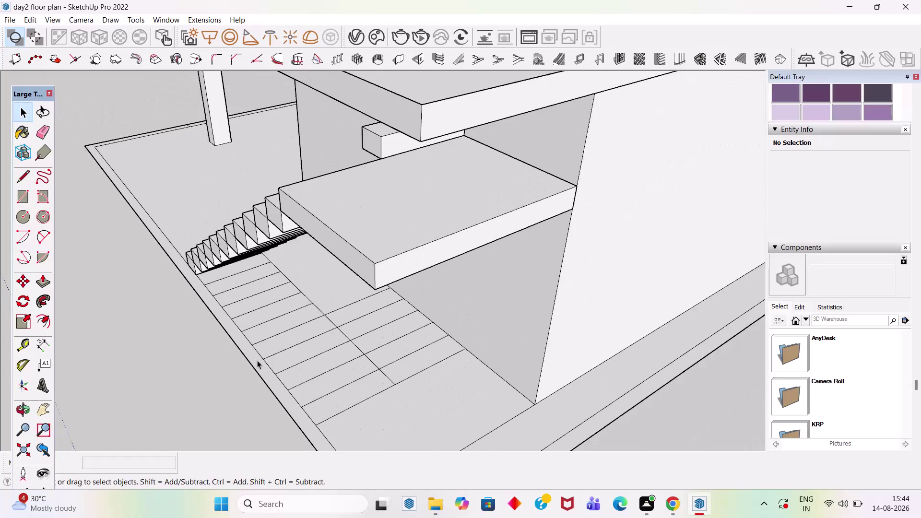
Orbit and zoom in to view the staircase closely from another angle.
scroll(down, 3)
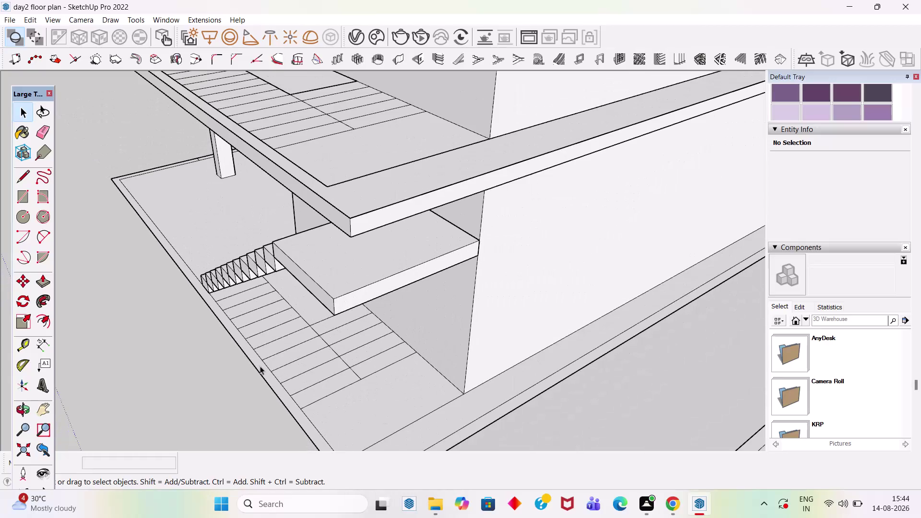
scroll(down, 3)
scroll(down, 3)
scroll(up, 3)
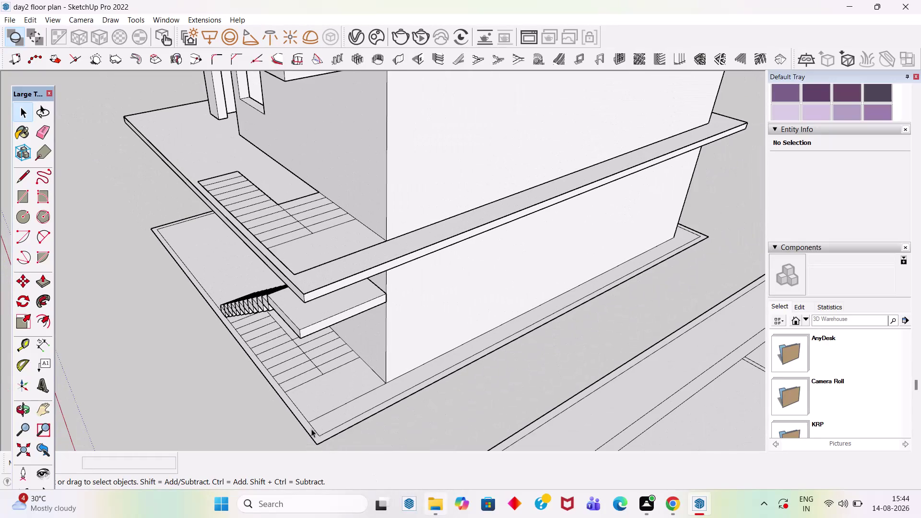
scroll(up, 3)
middle_drag(257, 327, 223, 291)
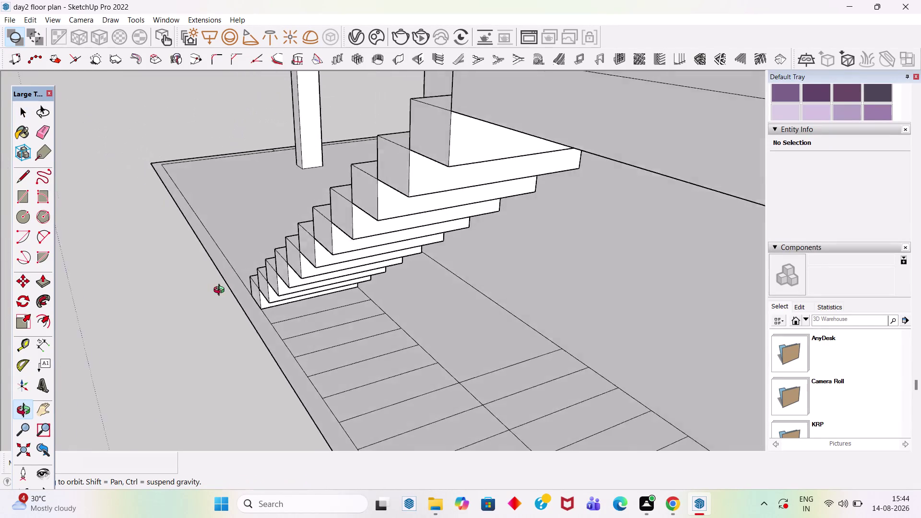
middle_drag(223, 291, 221, 279)
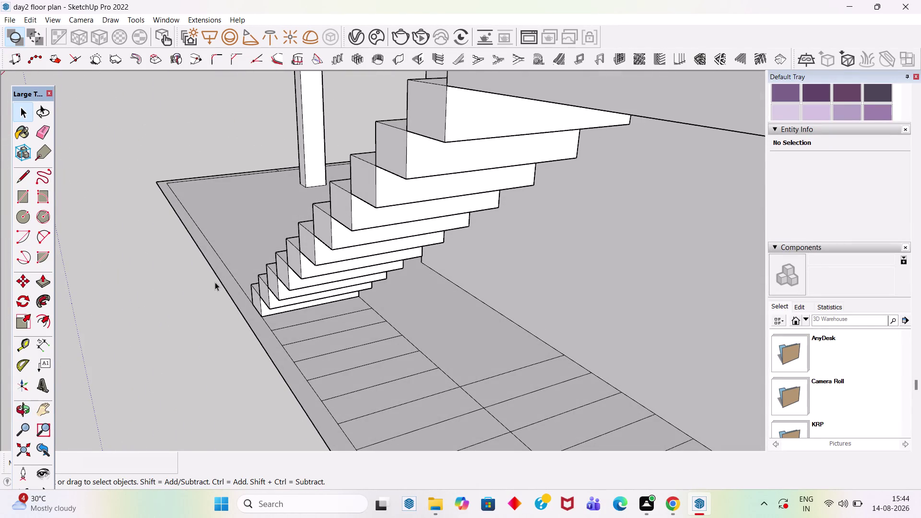
scroll(down, 3)
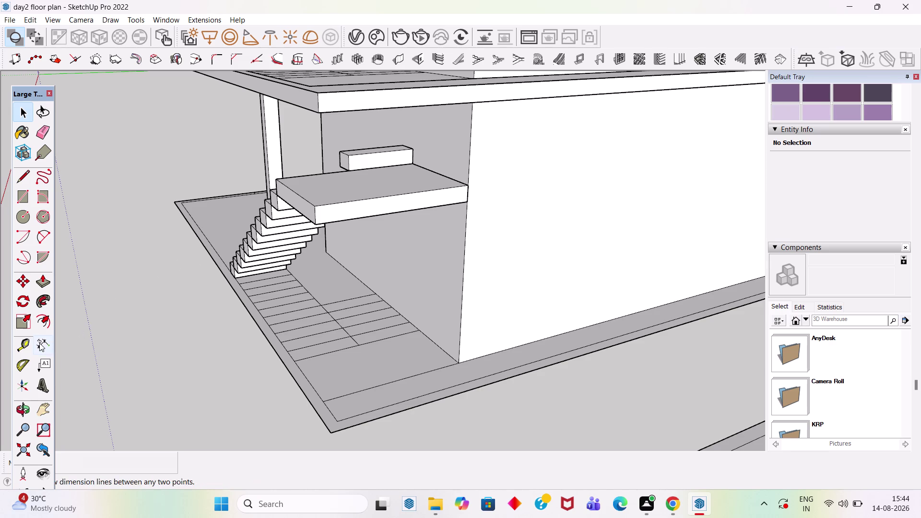
Measure the floor tile spacings (2'9" and 2'10") without placing dimensions.
click(39, 343)
scroll(up, 3)
scroll(up, 3)
click(271, 357)
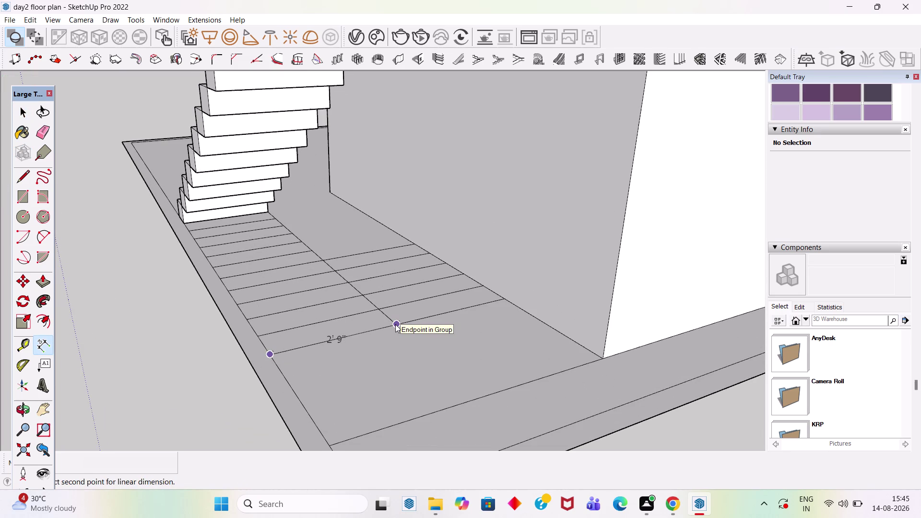
click(395, 324)
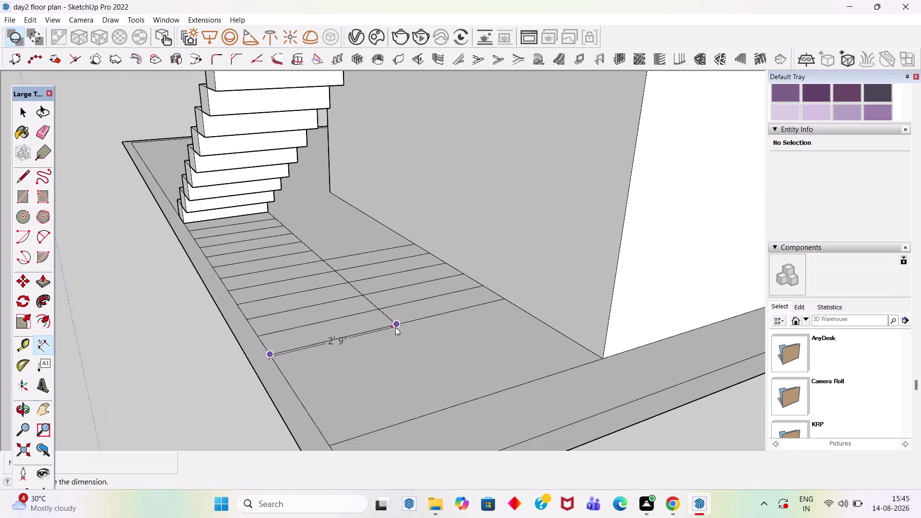
key(Escape)
click(397, 324)
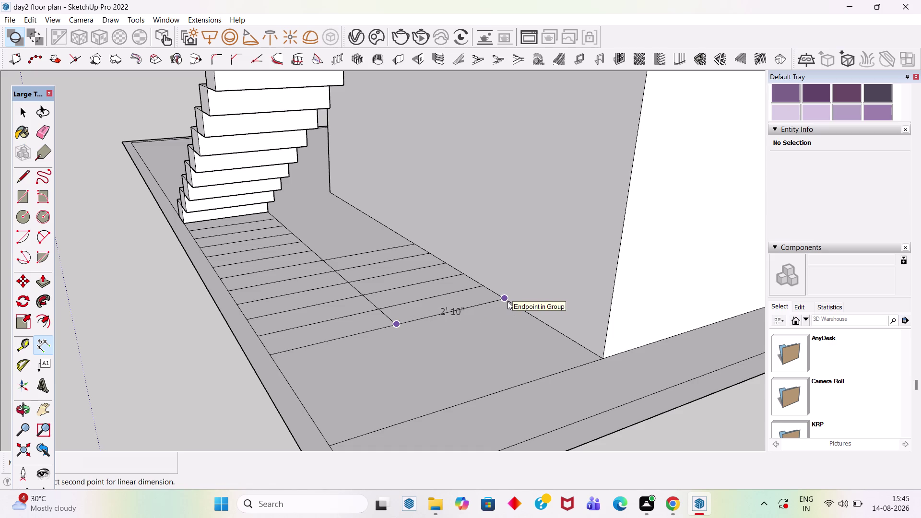
key(space)
Orbit to the landing slab and delete the small block on it.
scroll(down, 3)
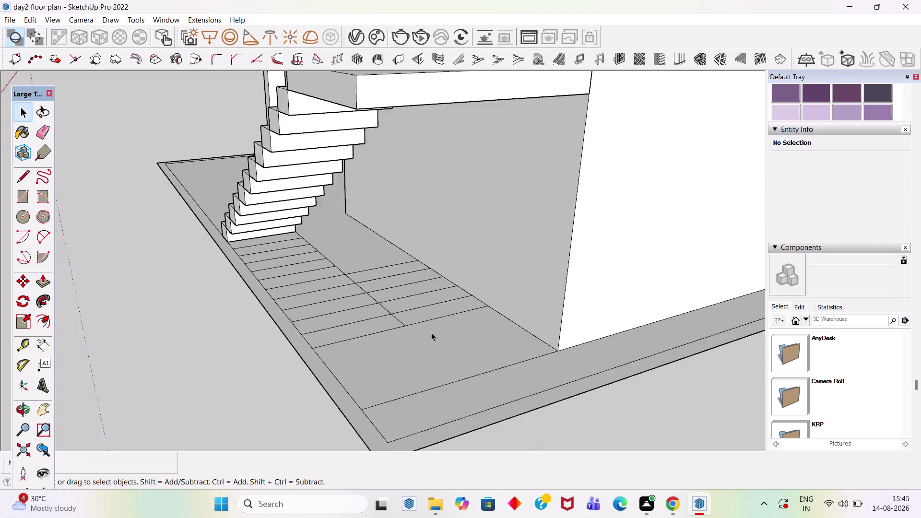
scroll(down, 3)
scroll(down, 3)
middle_drag(397, 323, 437, 356)
scroll(up, 3)
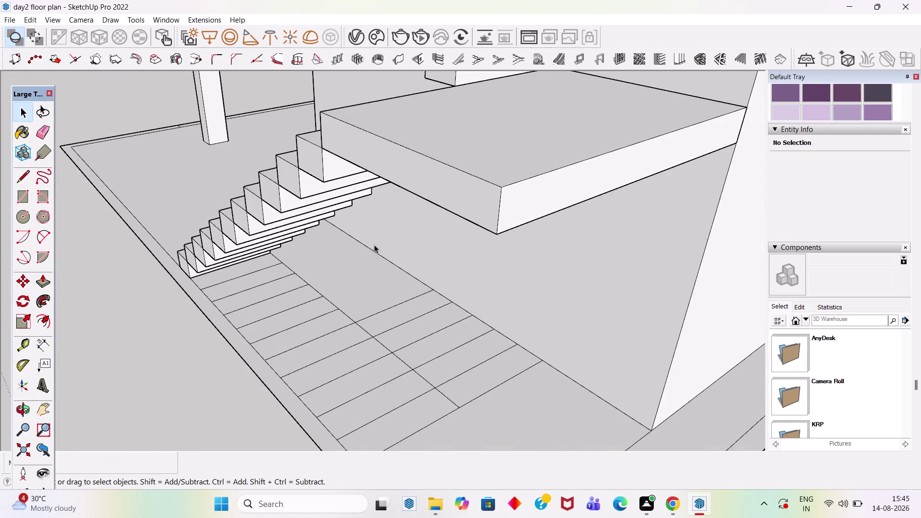
scroll(down, 3)
scroll(down, 3)
middle_drag(439, 270, 439, 314)
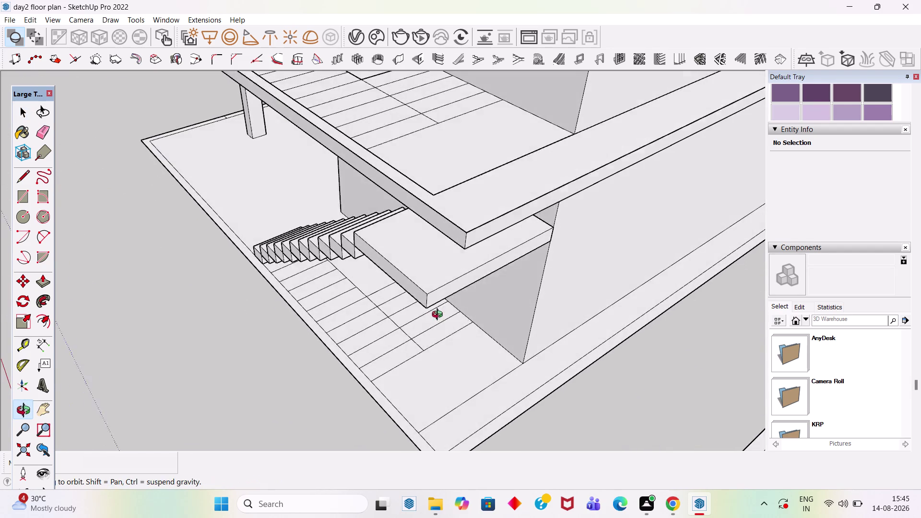
middle_drag(438, 314, 438, 219)
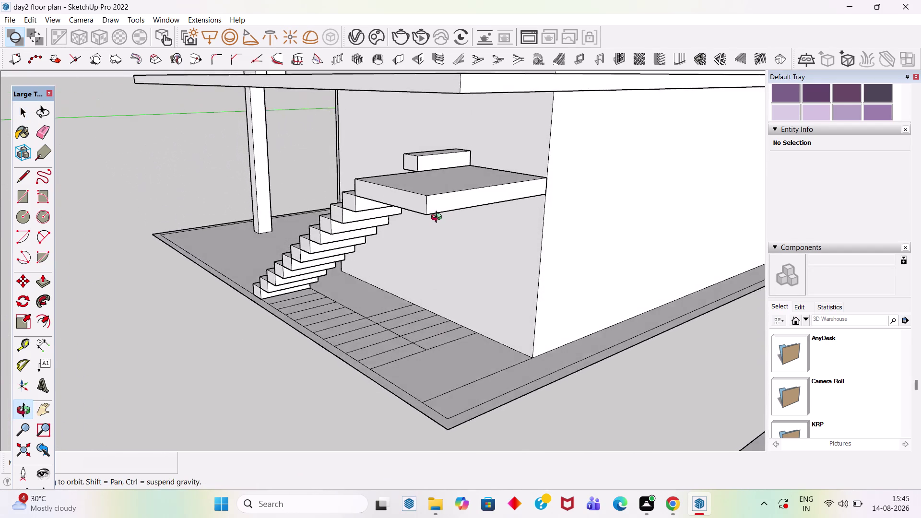
middle_drag(438, 218, 755, 208)
scroll(up, 3)
scroll(up, 3)
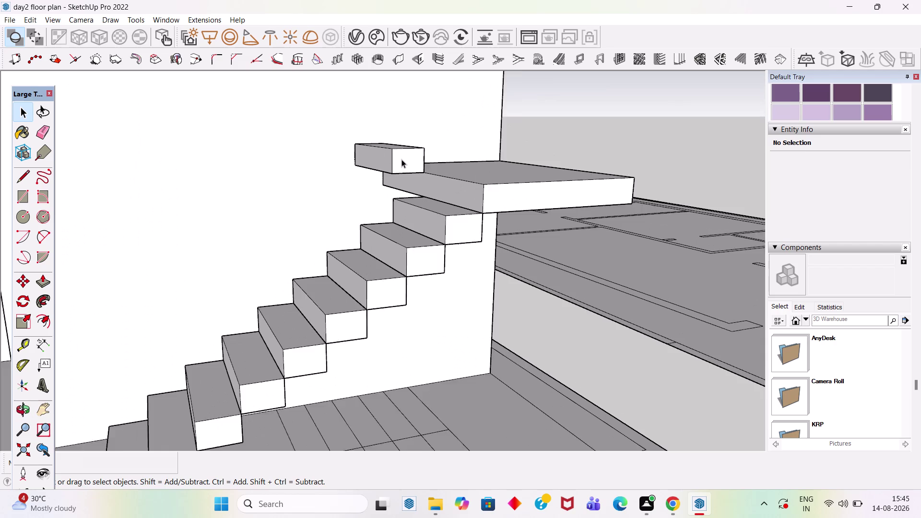
scroll(up, 3)
click(401, 159)
key(Delete)
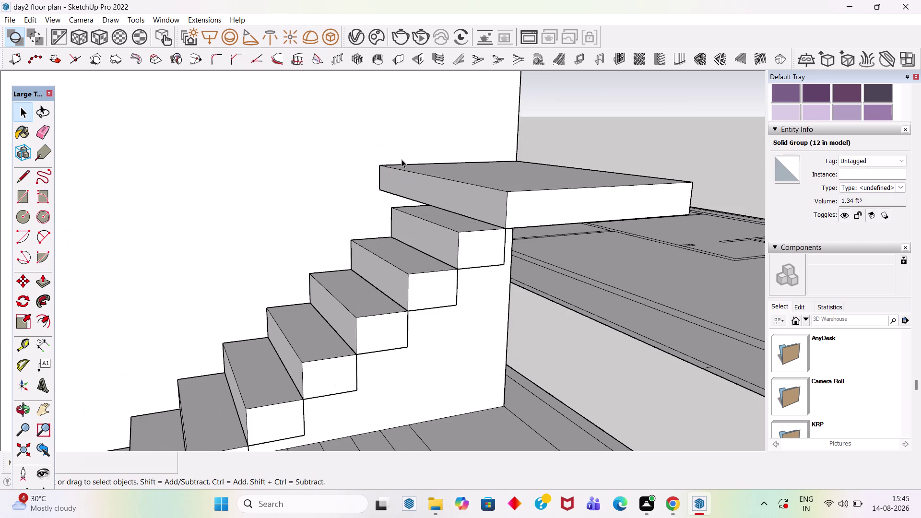
Orbit below the landing and zoom in on the floor tile lines.
scroll(down, 3)
scroll(down, 3)
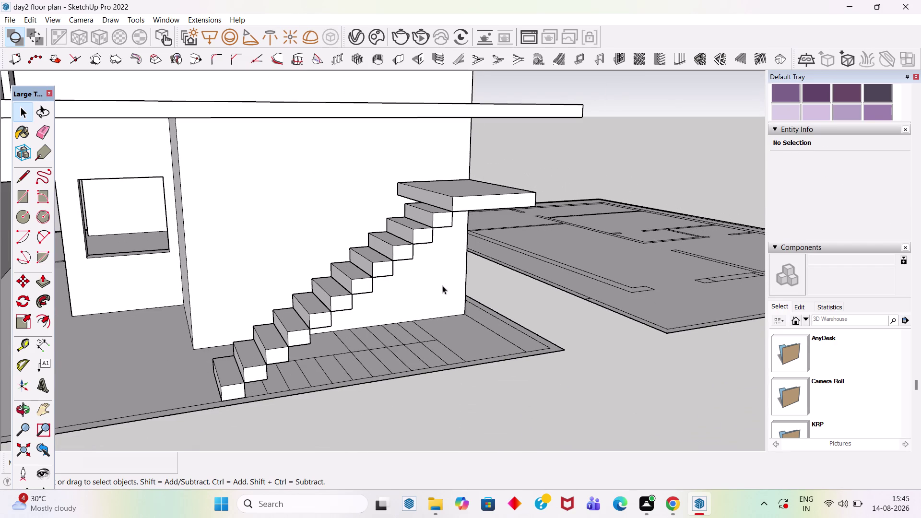
scroll(down, 3)
middle_drag(440, 314, 278, 353)
scroll(up, 3)
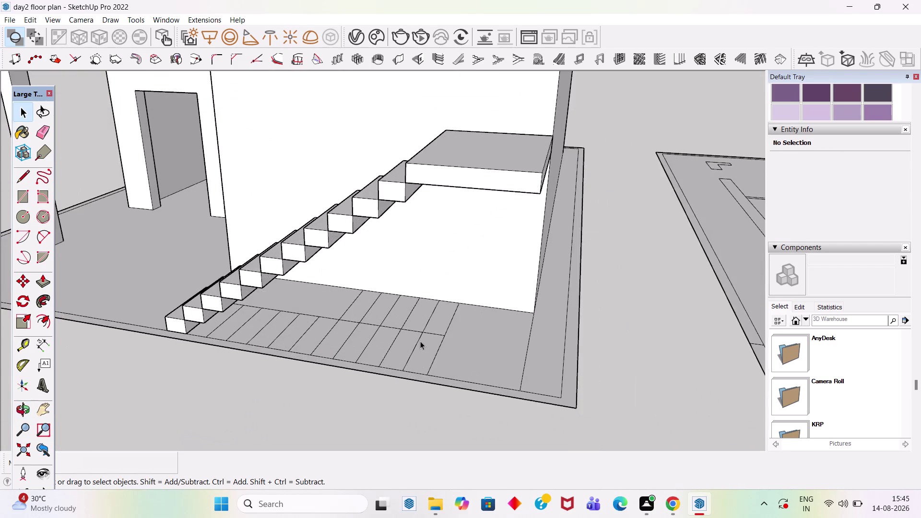
scroll(up, 3)
scroll(down, 3)
scroll(down, 3)
middle_drag(350, 336, 260, 373)
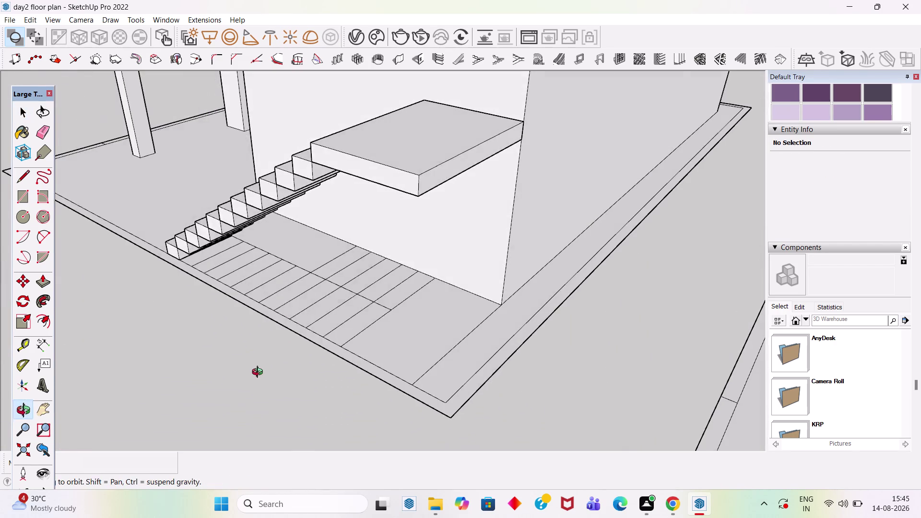
middle_drag(260, 373, 259, 373)
scroll(up, 3)
double_click(380, 301)
scroll(up, 3)
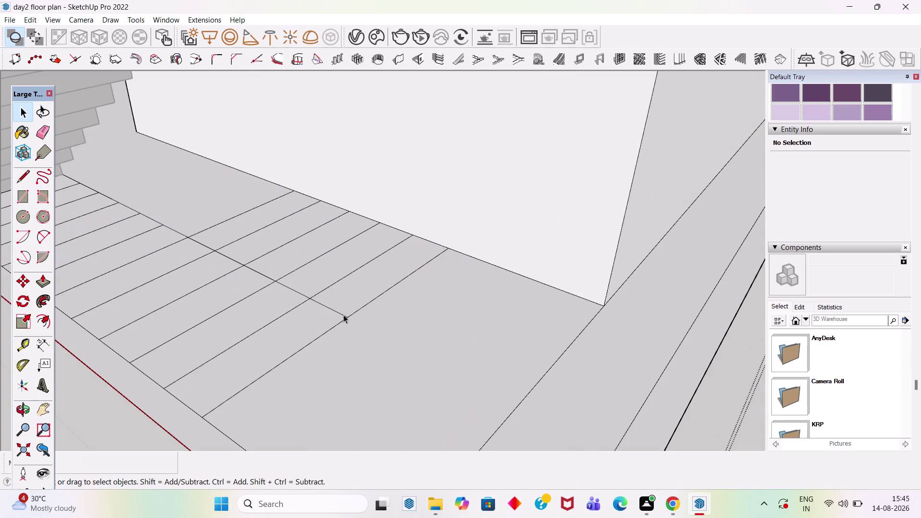